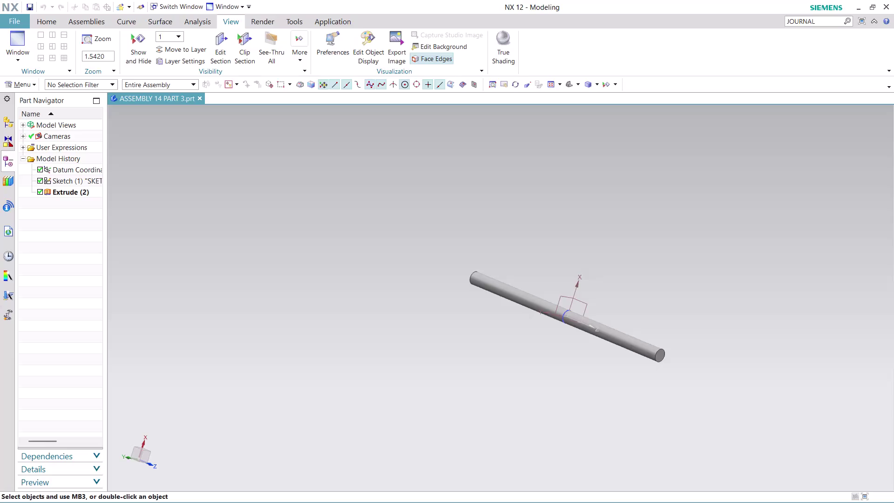
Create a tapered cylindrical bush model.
Close the ASSEMBLY 14 PART 3 part and search Command Finder for JOURNAL.
click(199, 97)
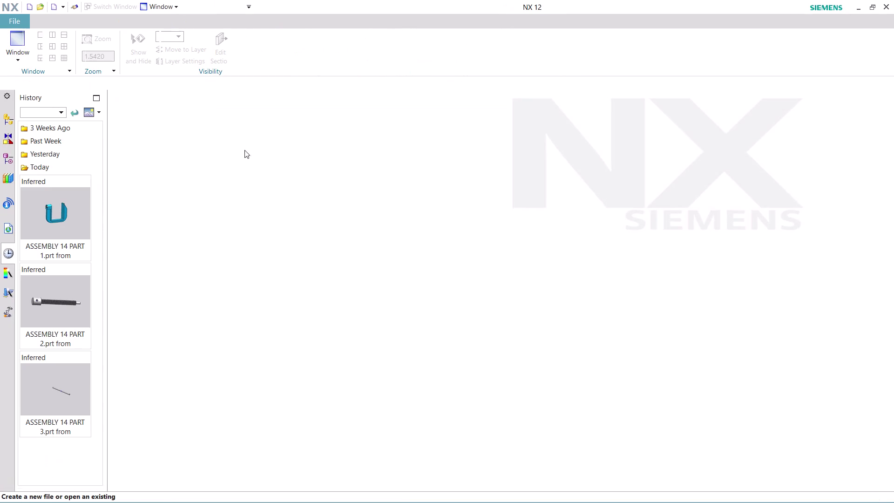
click(829, 22)
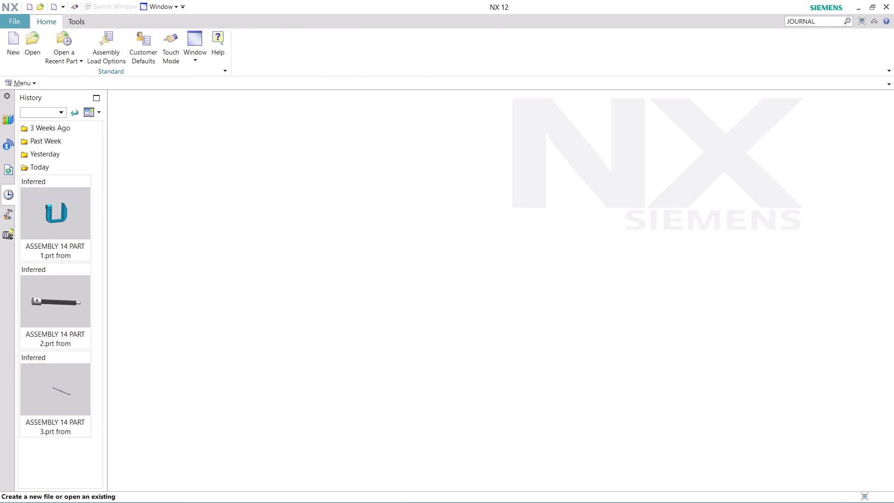
key(Return)
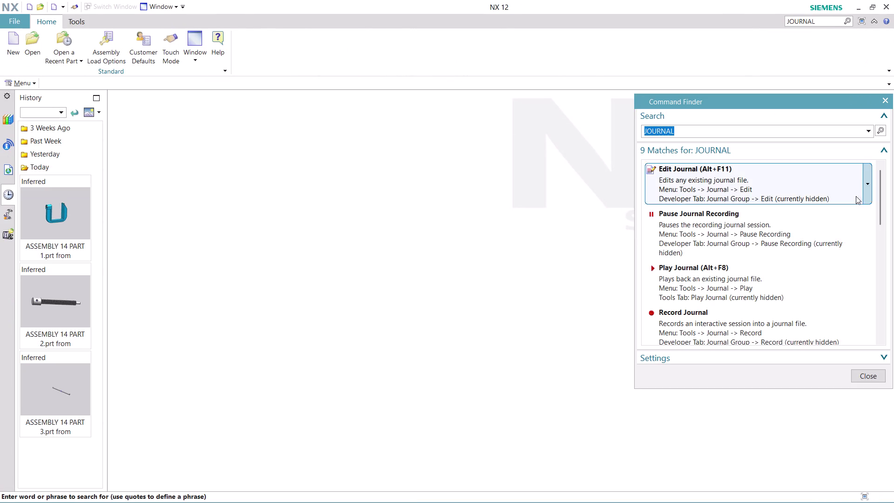
Choose Record Journal from the JOURNAL command results and accept the warning.
scroll(down, 3)
scroll(down, 3)
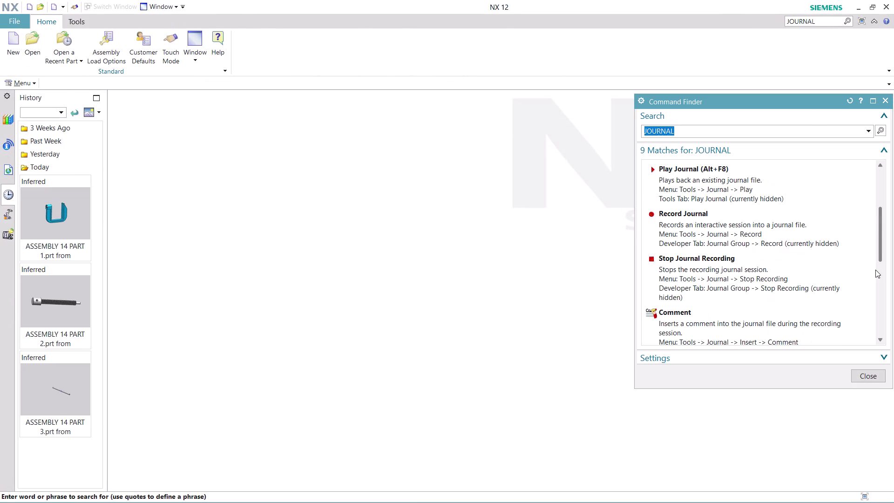
click(752, 235)
click(500, 301)
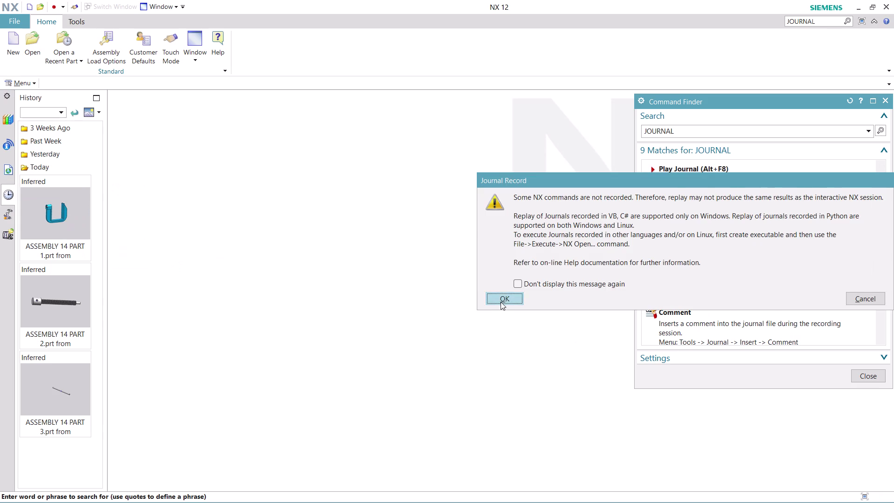
Name the journal ASSEMBLY 14 PART 4 to start recording, then close Command Finder.
text(A)
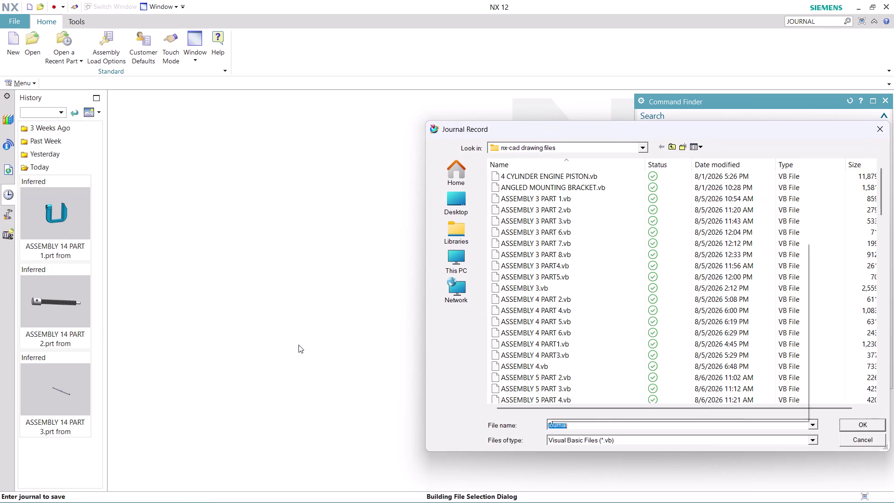
text(SS)
text(E)
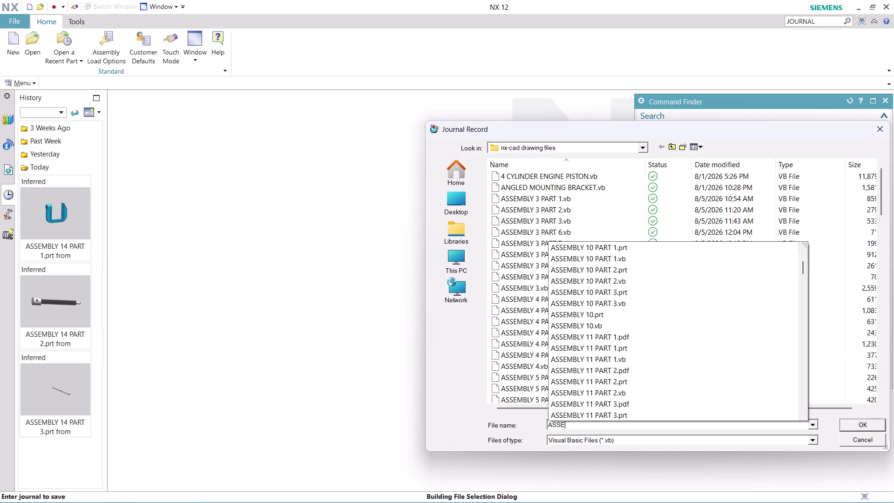
text(MBL)
text(Y)
key(space)
key(1)
text(4)
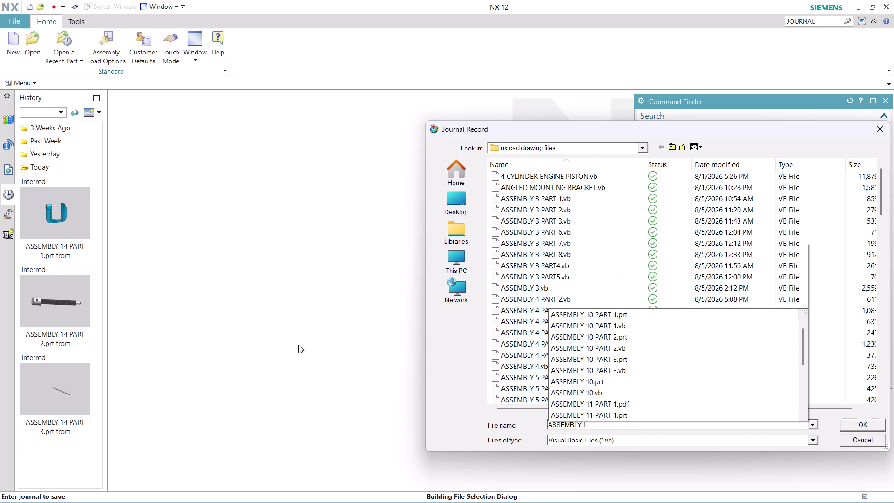
key(space)
text(PAR)
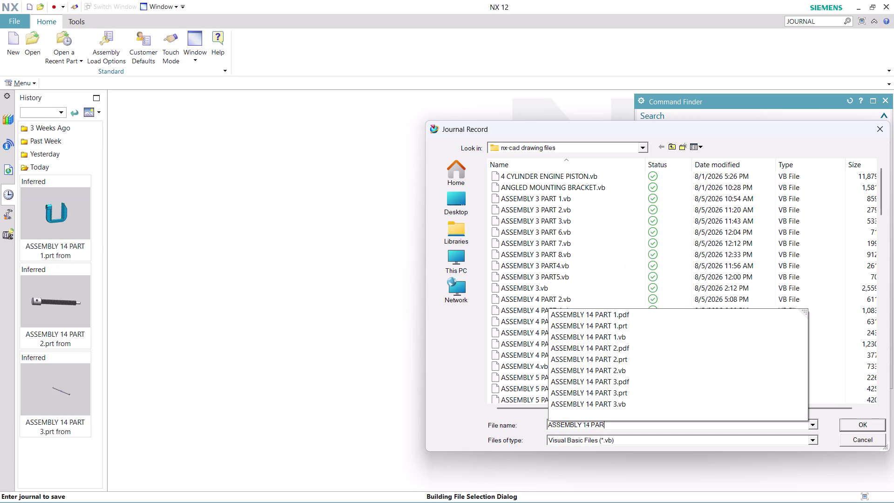
text(T)
key(space)
key(4)
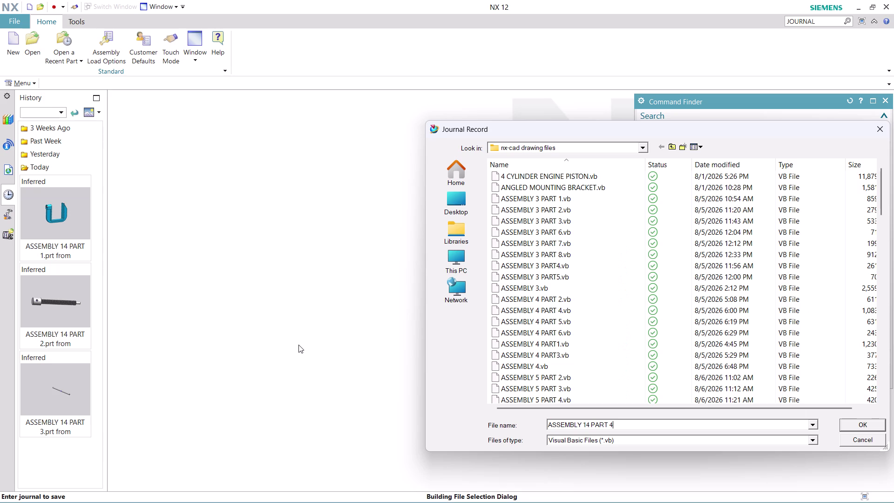
key(Return)
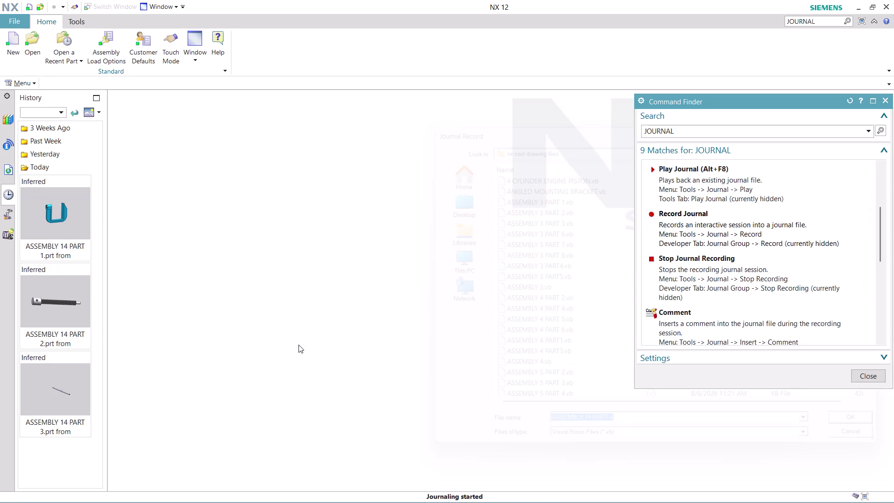
click(858, 374)
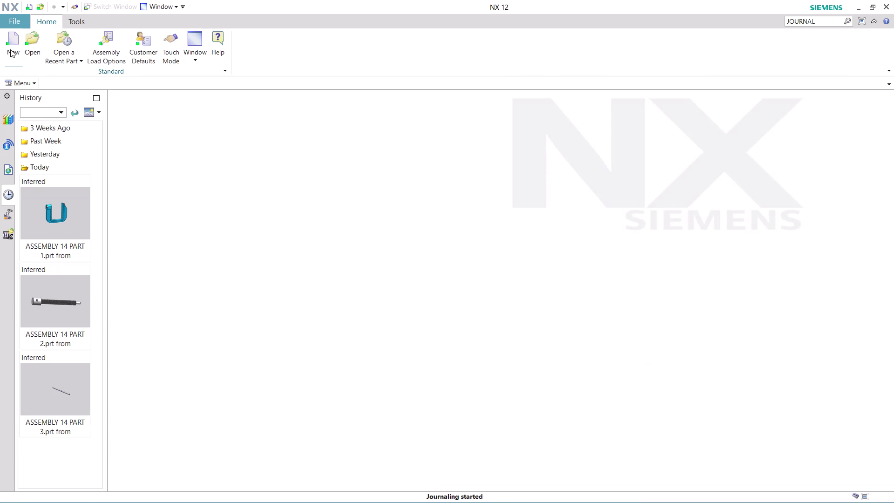
Create a new millimetre part, model8.prt, using the Model template.
click(10, 49)
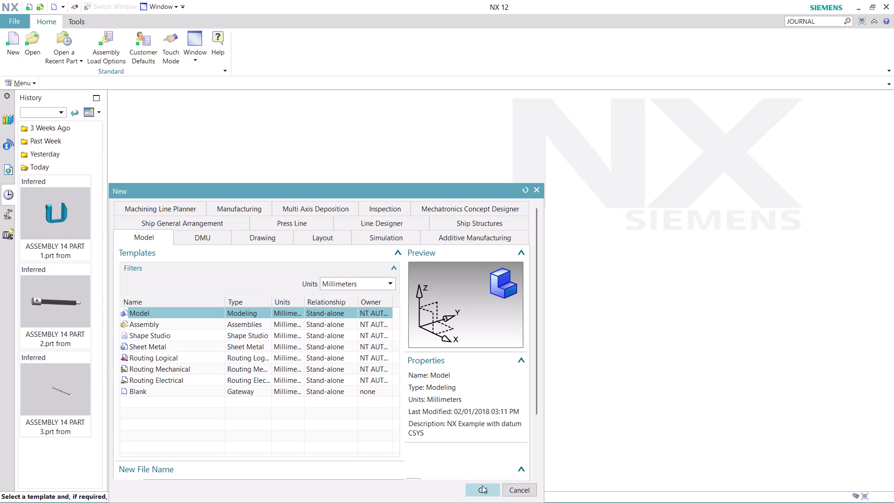
click(482, 486)
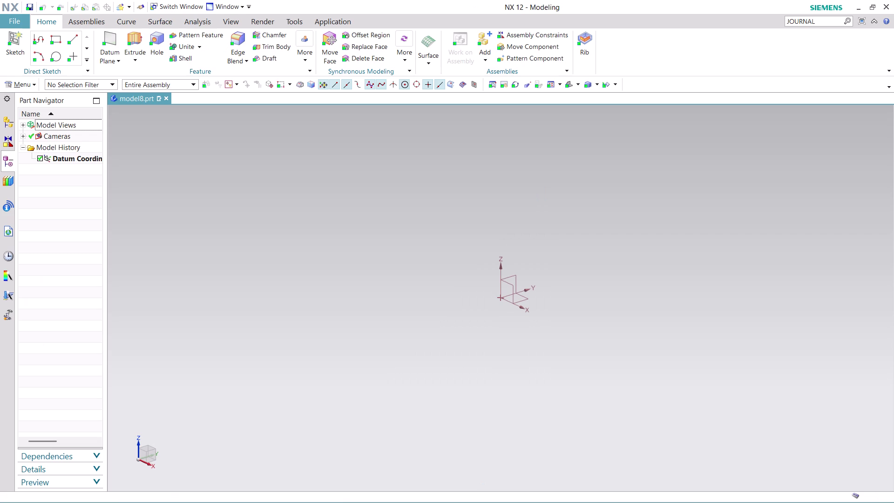
click(15, 81)
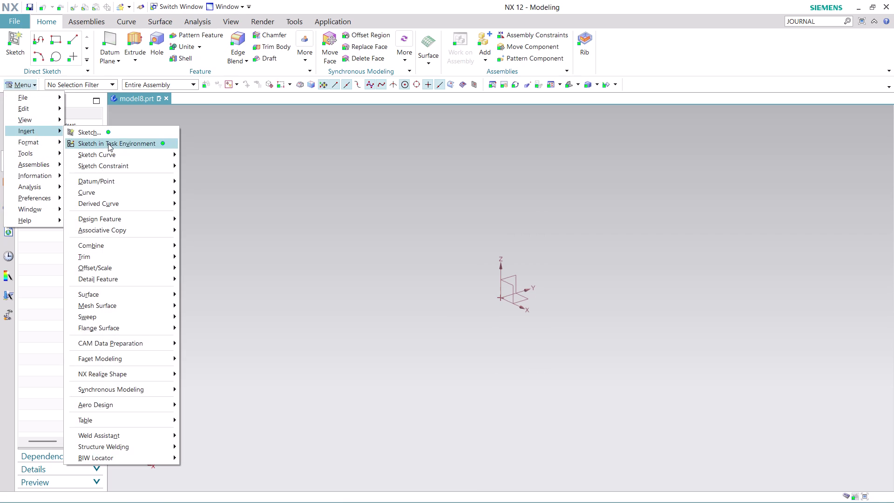
Create a task-environment sketch on the XY plane, X-axis reference, origin at 0,0,0.
click(108, 144)
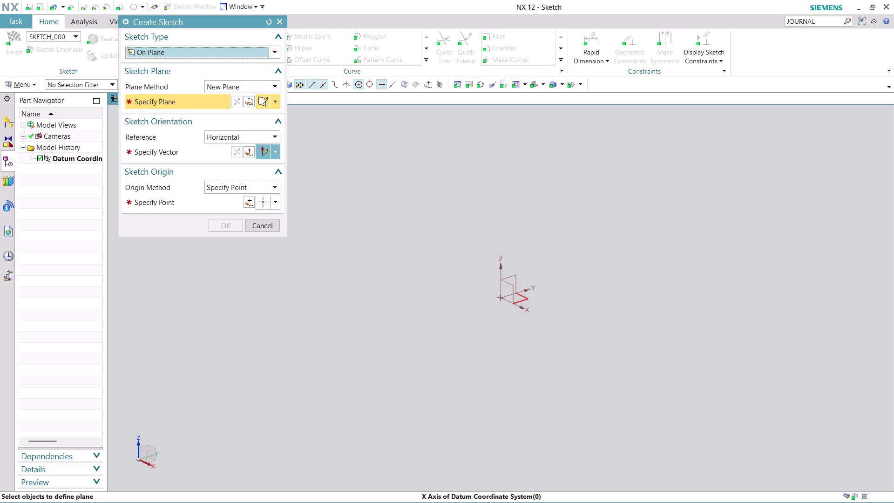
click(526, 300)
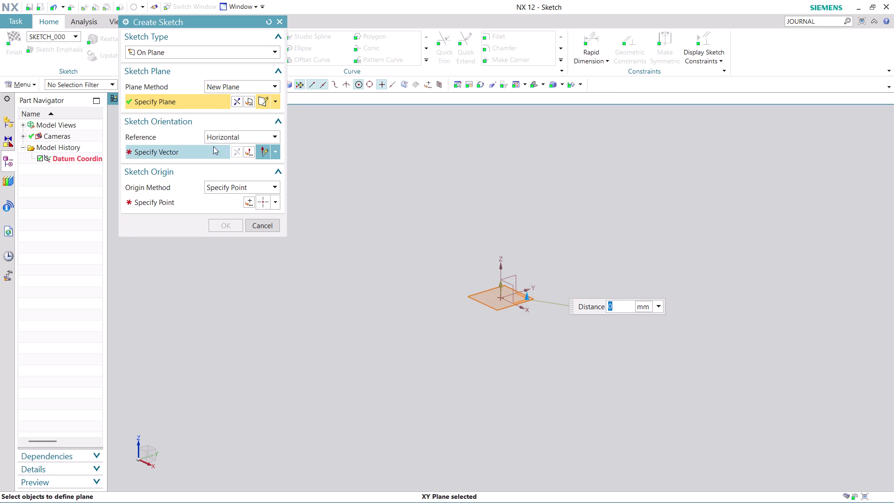
click(208, 150)
click(523, 291)
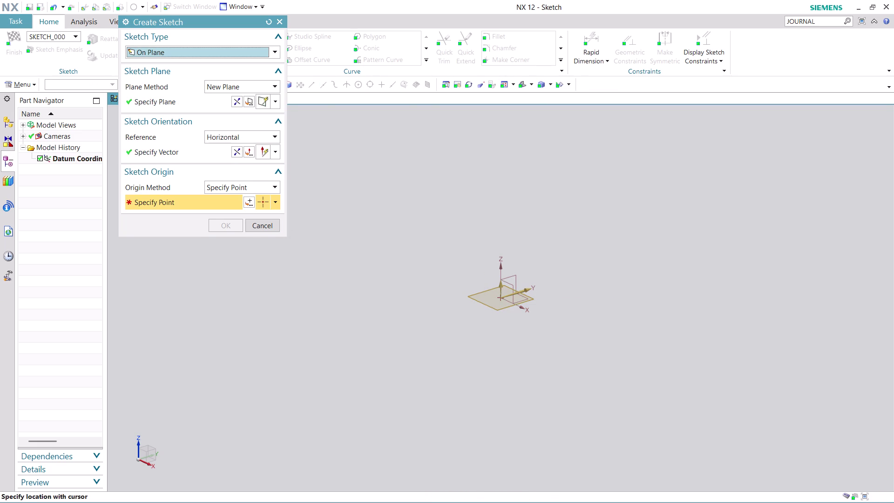
click(249, 199)
click(230, 218)
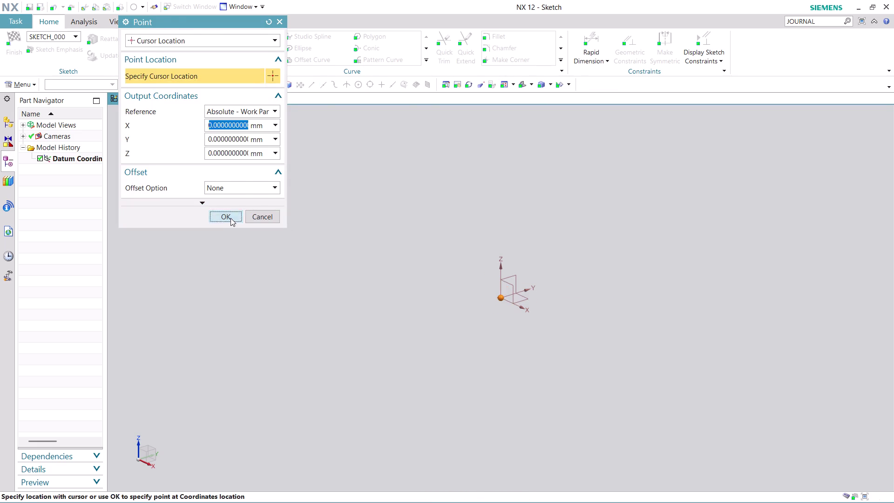
click(227, 225)
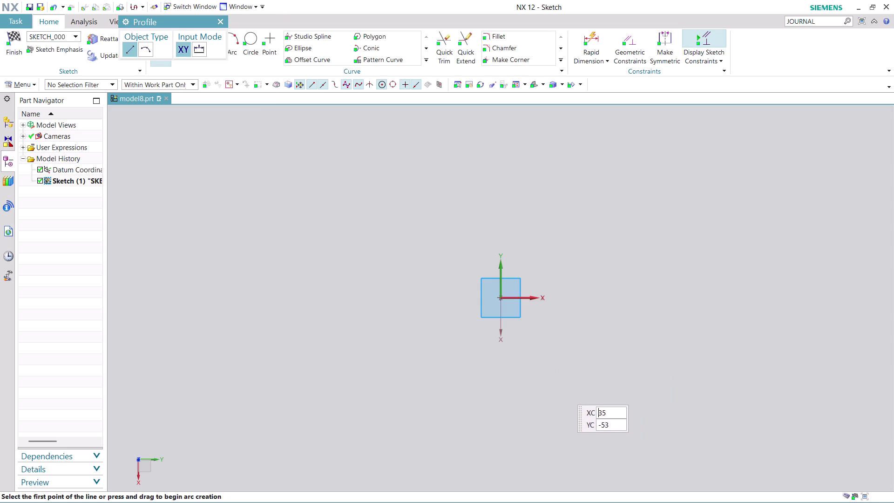
Draw a 101 mm vertical line upward from the sketch origin.
click(221, 20)
click(209, 36)
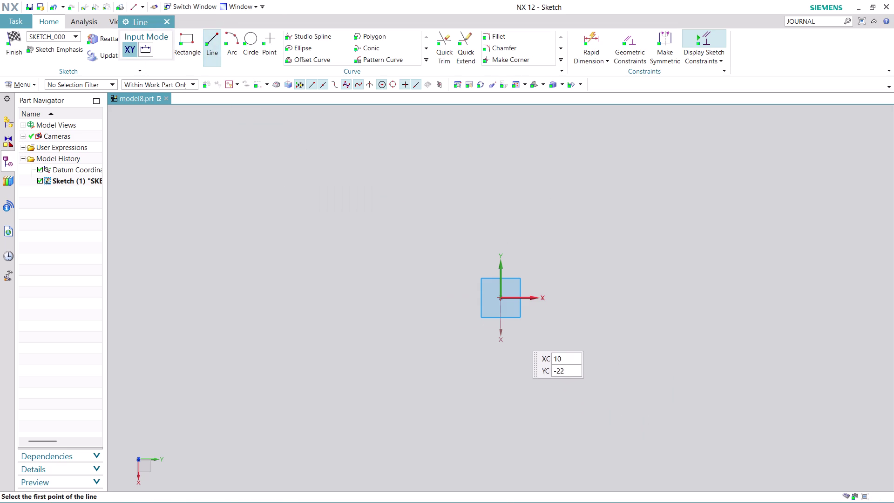
click(501, 296)
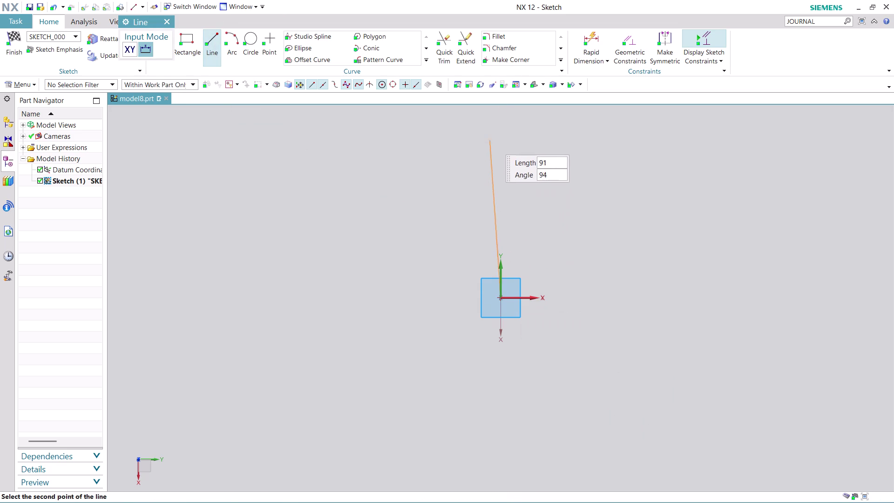
click(497, 123)
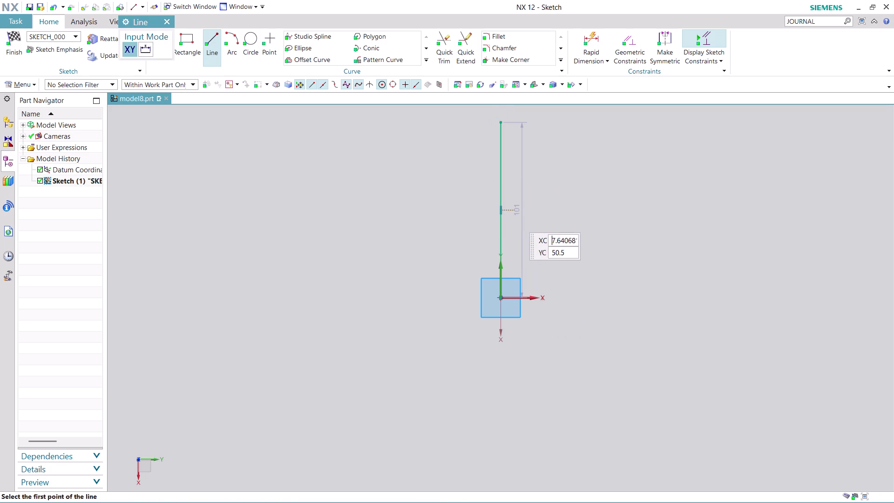
key(Escape)
Convert the vertical line to a reference line.
right_click(500, 183)
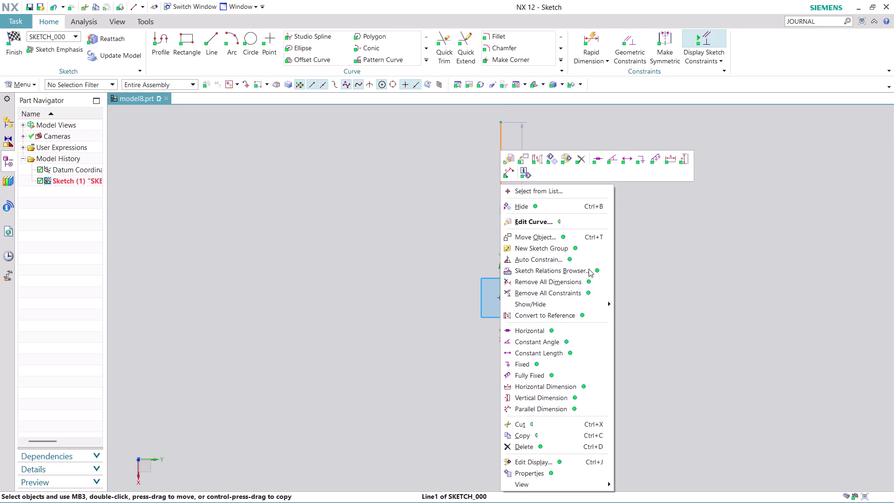
click(577, 318)
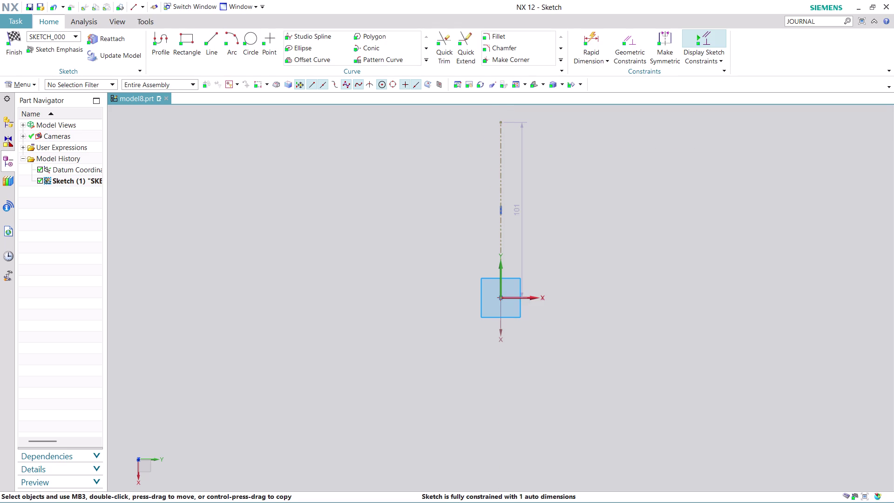
click(163, 36)
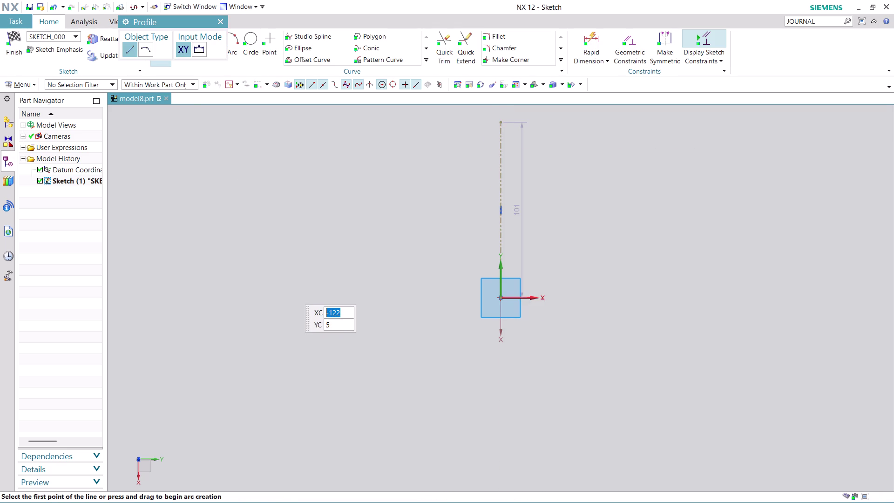